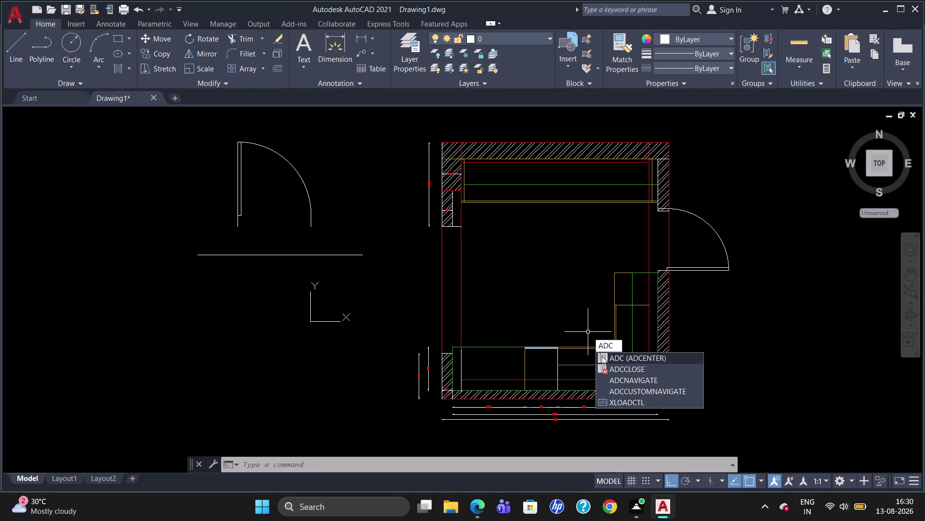
key(Return)
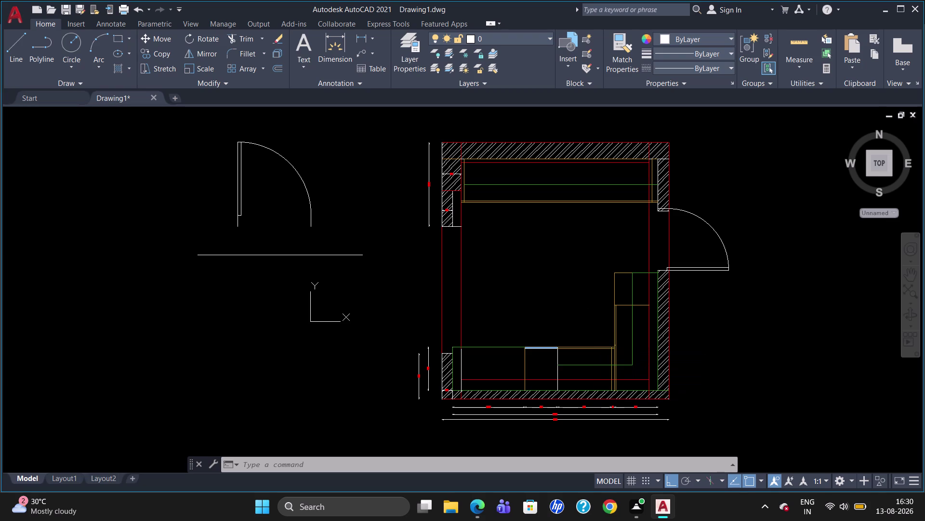